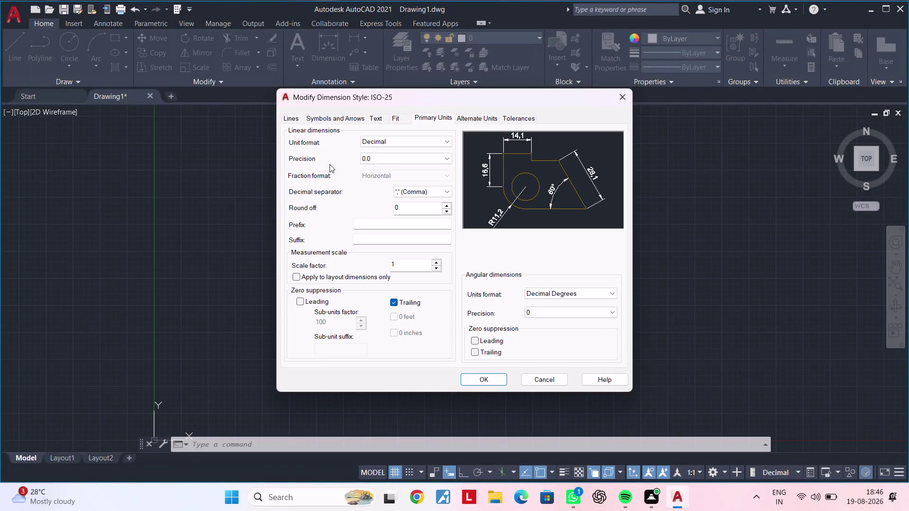
Switch the ISO-25 dimension style dialog to its Text settings, where height shows 2.5.
click(378, 120)
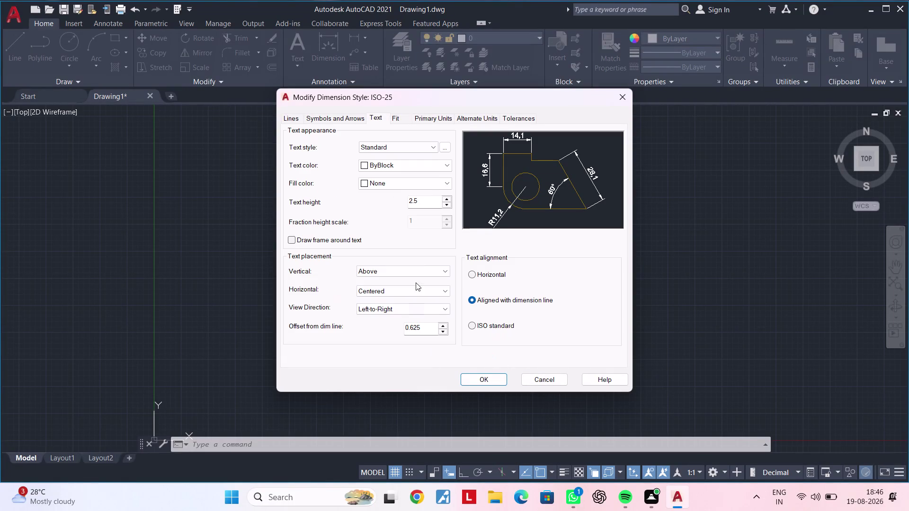
scroll(up, 3)
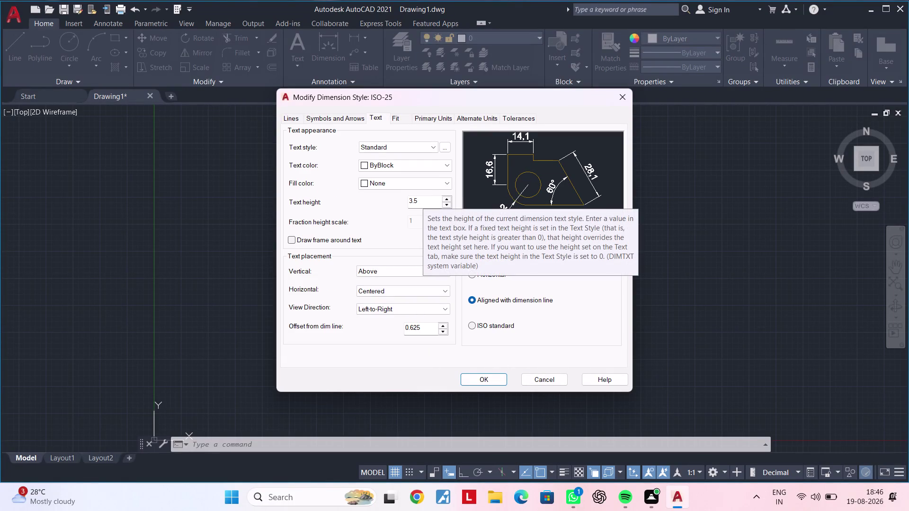
scroll(down, 3)
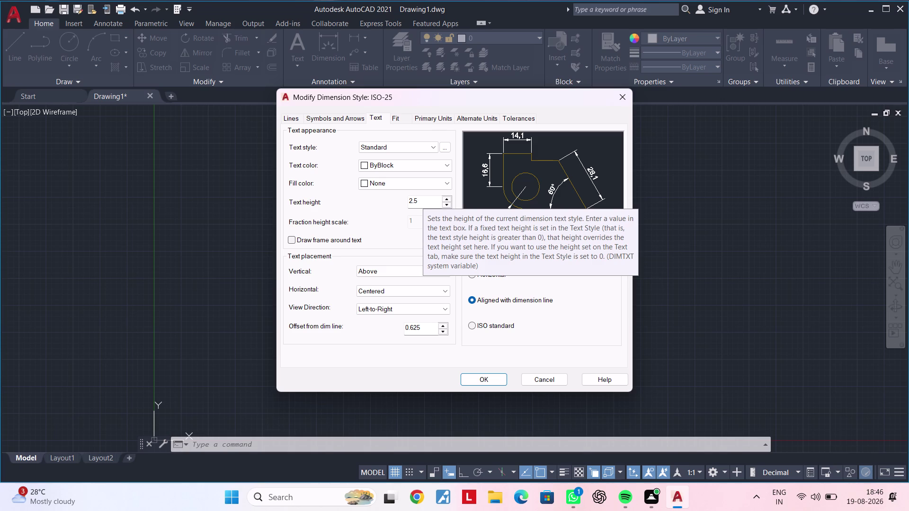
Replace the ISO-25 text height of 2.5 with 10 and accept the change.
click(447, 197)
triple_click(448, 197)
click(447, 197)
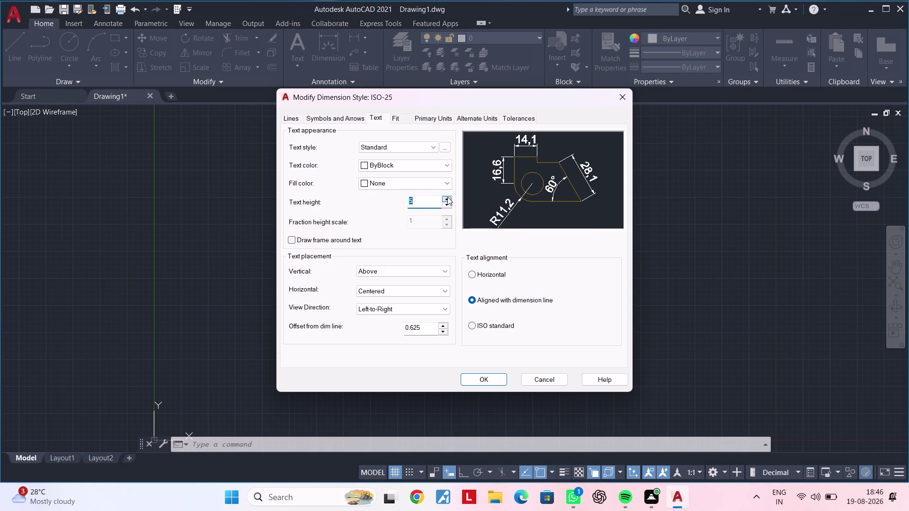
click(447, 197)
click(448, 197)
scroll(up, 3)
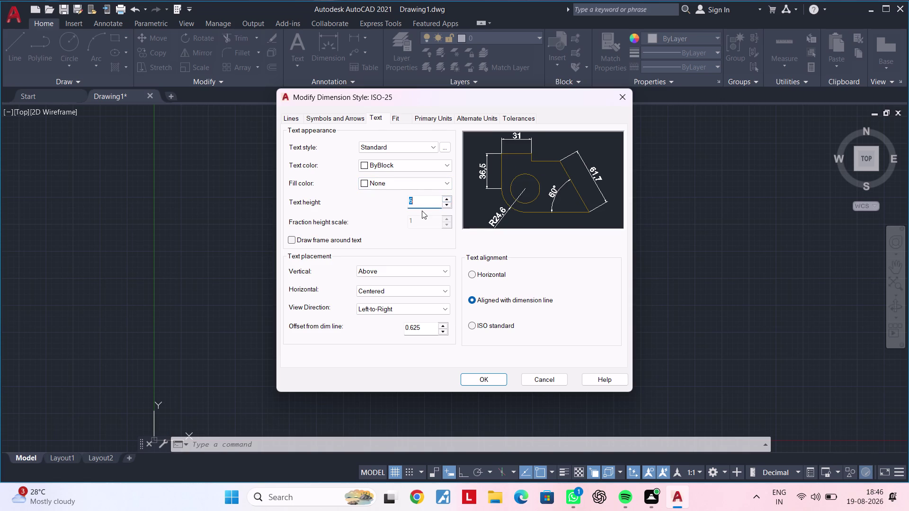
scroll(up, 3)
click(446, 201)
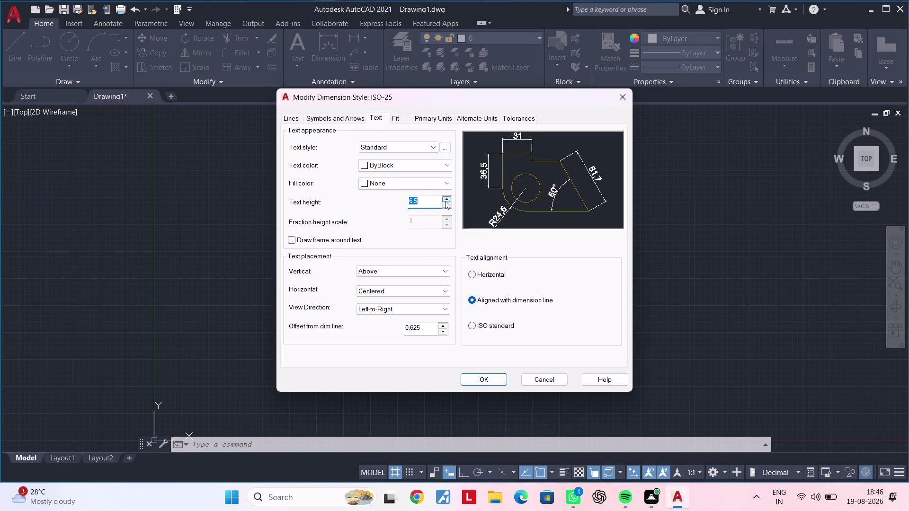
click(446, 201)
drag(423, 203, 366, 203)
key(BackSpace)
text(10)
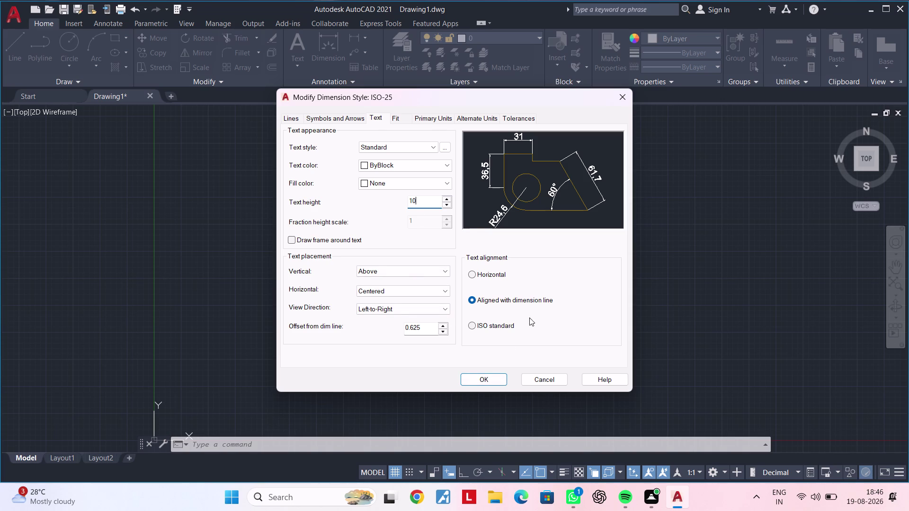
click(486, 376)
Make ISO-25 the current dimension style, close the style manager, and pan the drawing.
click(600, 185)
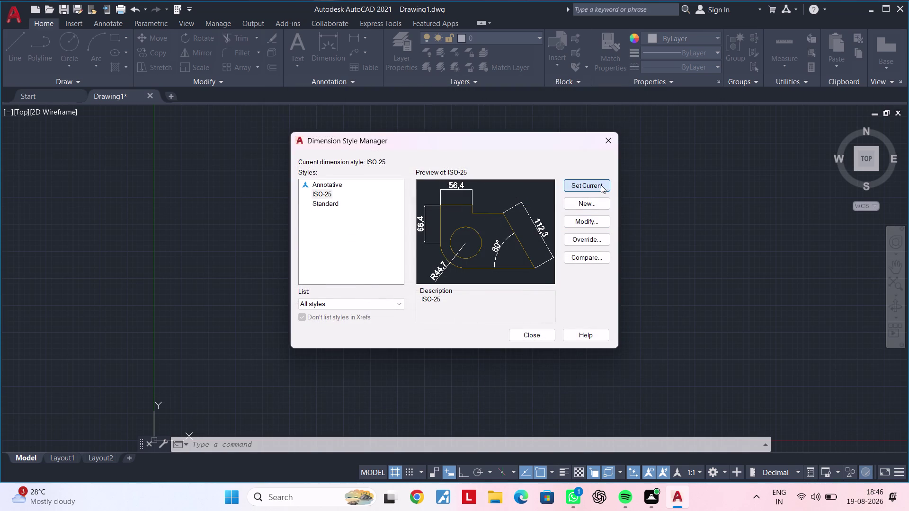
triple_click(601, 185)
click(542, 339)
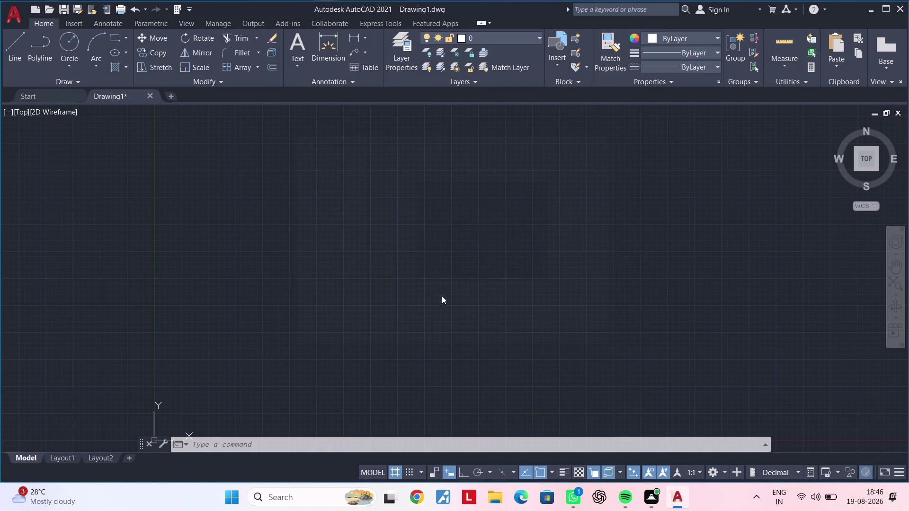
scroll(down, 3)
middle_drag(407, 292, 224, 367)
middle_drag(284, 304, 190, 371)
scroll(down, 3)
middle_drag(221, 327, 175, 380)
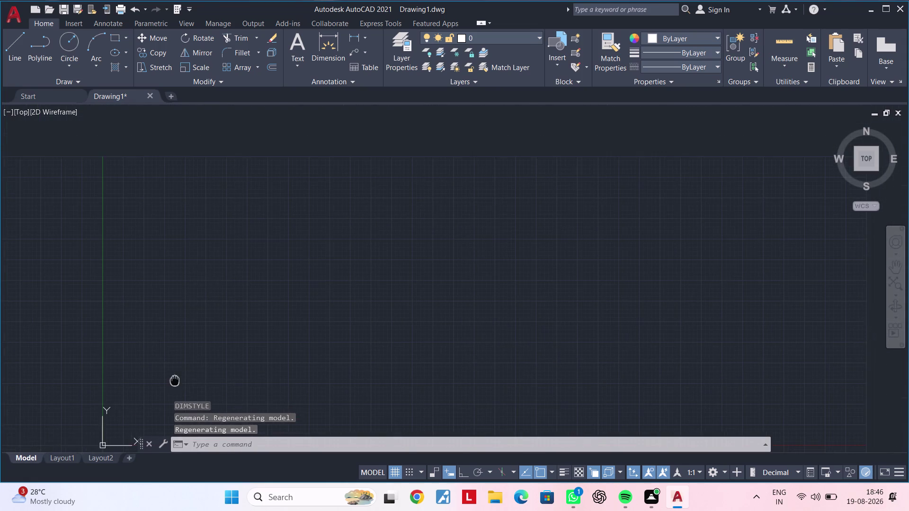
middle_drag(175, 380, 175, 381)
Cancel any pending commands and pan around the empty drawing.
key(Escape)
key(Escape)
key(Escape)
key(Escape)
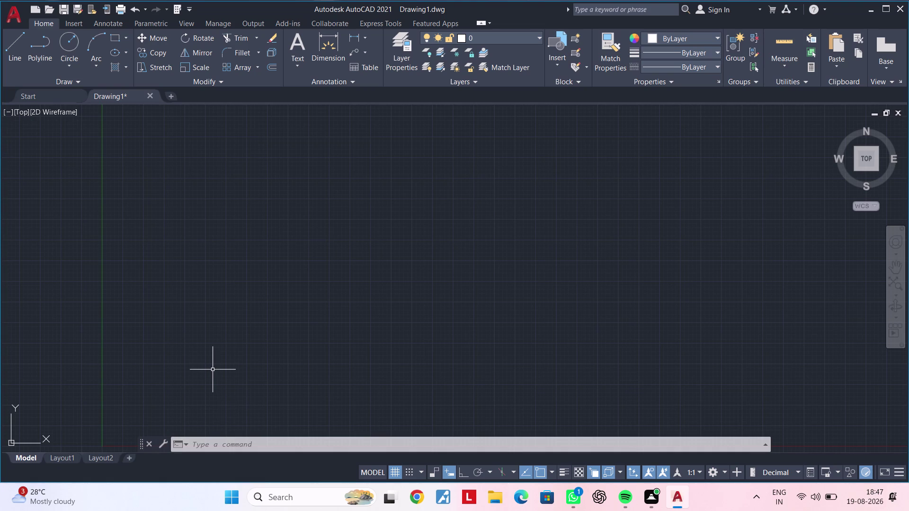
key(Escape)
key(Escape)
scroll(down, 3)
scroll(up, 3)
middle_drag(342, 397, 123, 441)
middle_drag(135, 254, 430, 413)
scroll(down, 3)
middle_drag(360, 298, 342, 314)
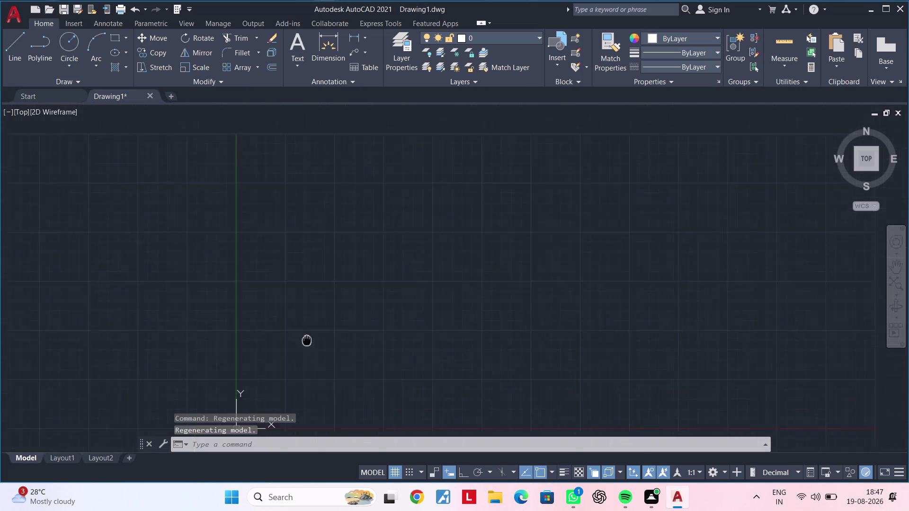
Place a vertical construction line with XL, V.
middle_drag(342, 314, 238, 378)
middle_drag(328, 226, 251, 303)
key(Escape)
key(Escape)
key(x)
key(l)
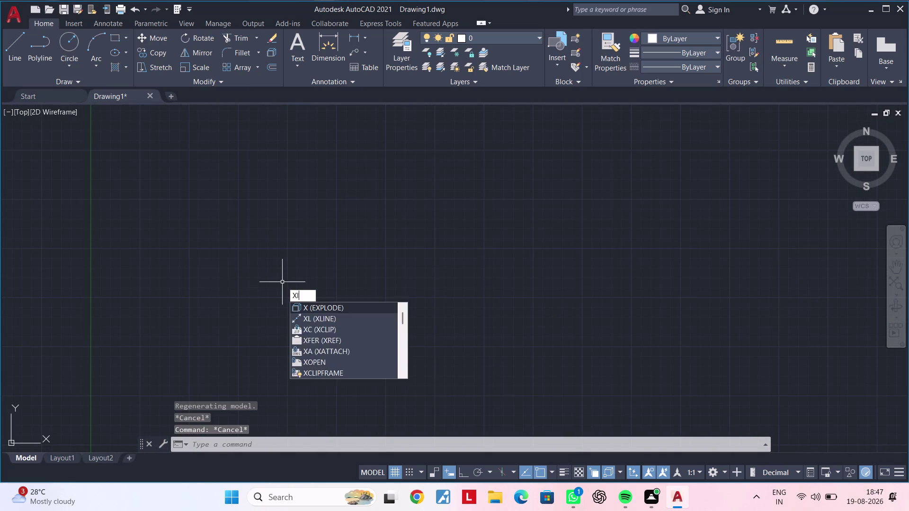
key(space)
text(v)
key(space)
click(307, 228)
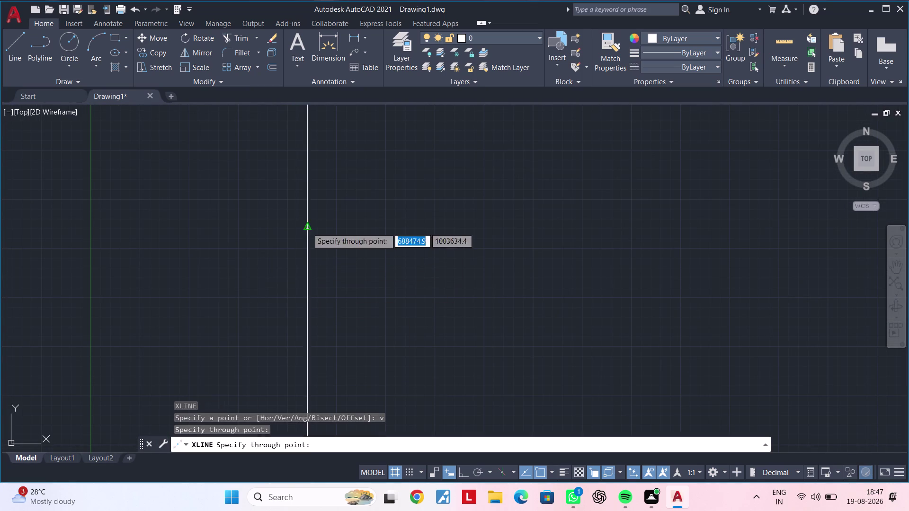
key(Escape)
Place a horizontal construction line crossing it with XL, H.
scroll(down, 3)
middle_drag(382, 281, 334, 335)
key(Escape)
key(Escape)
scroll(up, 3)
key(x)
key(l)
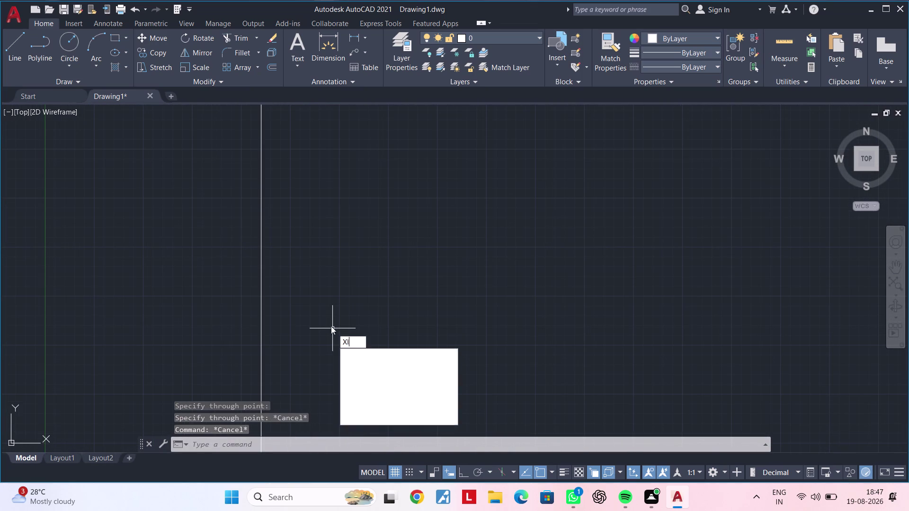
key(space)
text(h)
key(space)
click(263, 169)
key(Escape)
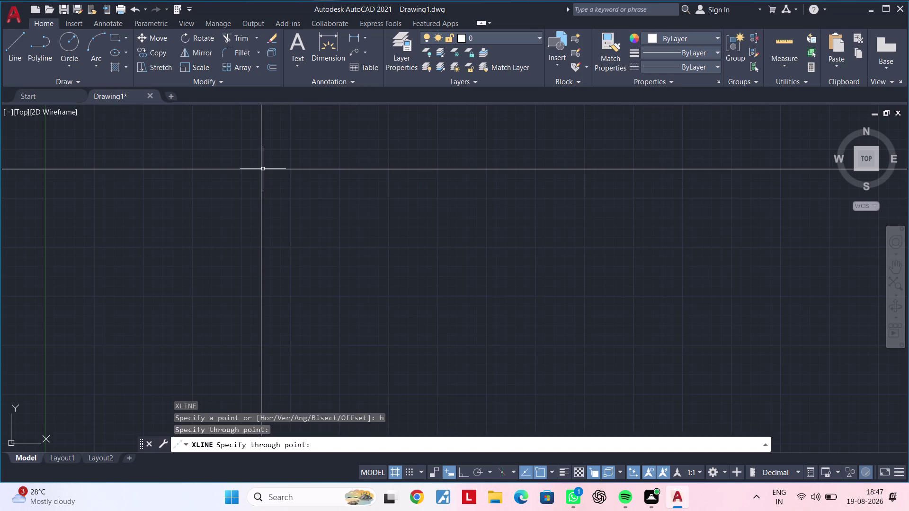
key(Escape)
key(Escape)
Fence-trim the line ends left of and above the intersection, leaving a single corner.
middle_drag(264, 169, 271, 230)
scroll(up, 3)
middle_drag(287, 223, 273, 250)
middle_click(274, 249)
key(Escape)
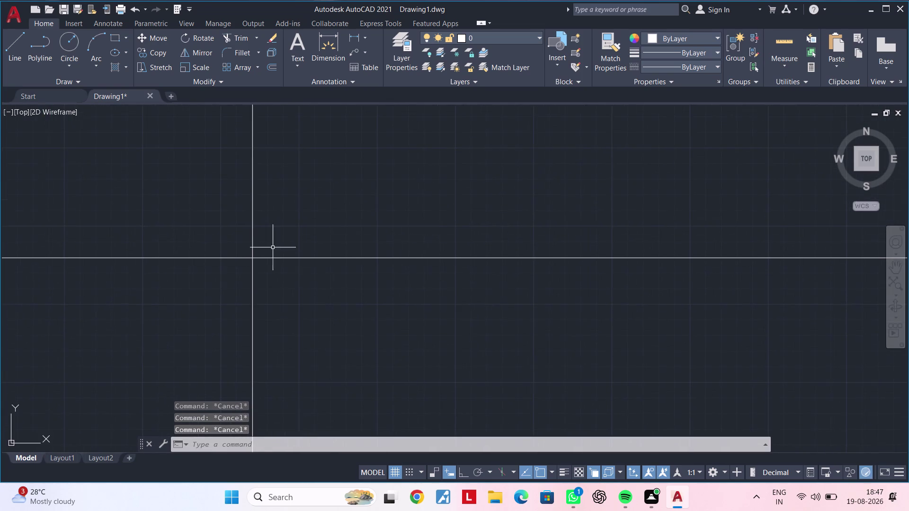
key(Escape)
middle_drag(278, 243, 275, 230)
key(Escape)
key(t)
text(r)
key(space)
drag(271, 200, 244, 225)
drag(235, 233, 230, 238)
drag(225, 247, 224, 250)
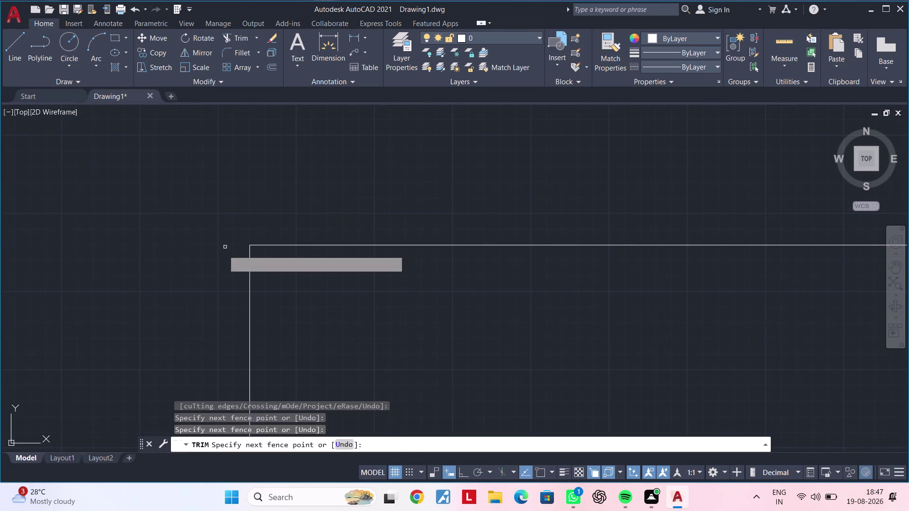
drag(224, 250, 221, 255)
click(221, 255)
key(Escape)
key(Escape)
Pan the view and start the offset command with OF.
scroll(up, 3)
middle_drag(224, 254, 249, 242)
scroll(up, 3)
middle_drag(242, 235, 252, 277)
key(Escape)
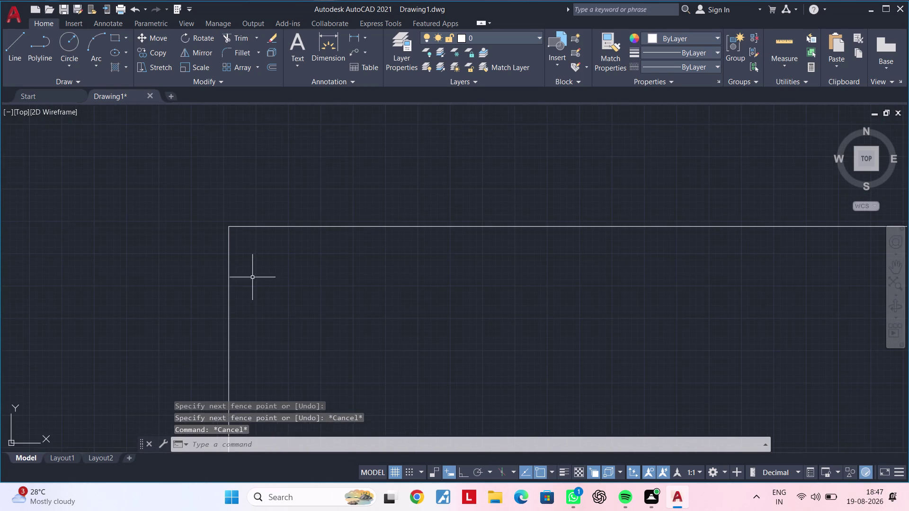
key(Escape)
text(of)
key(space)
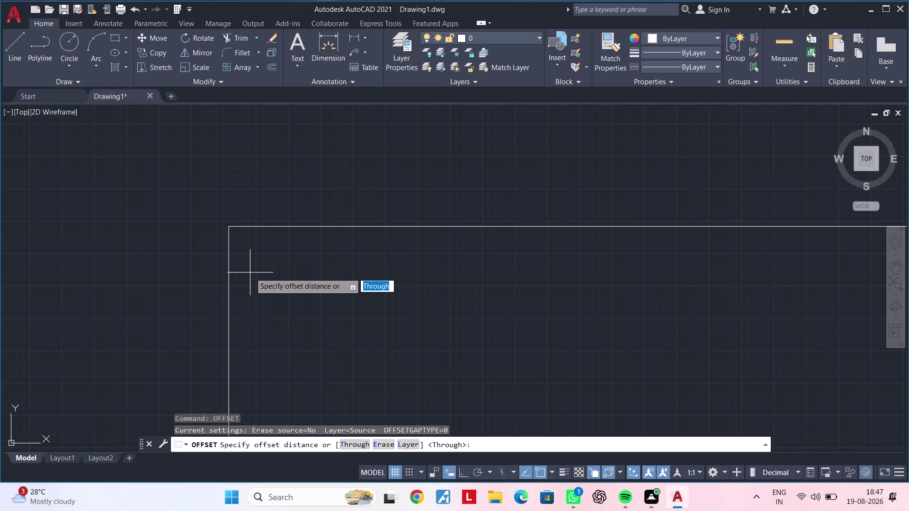
Offset the corner's vertical line 55 units to the right.
text(55)
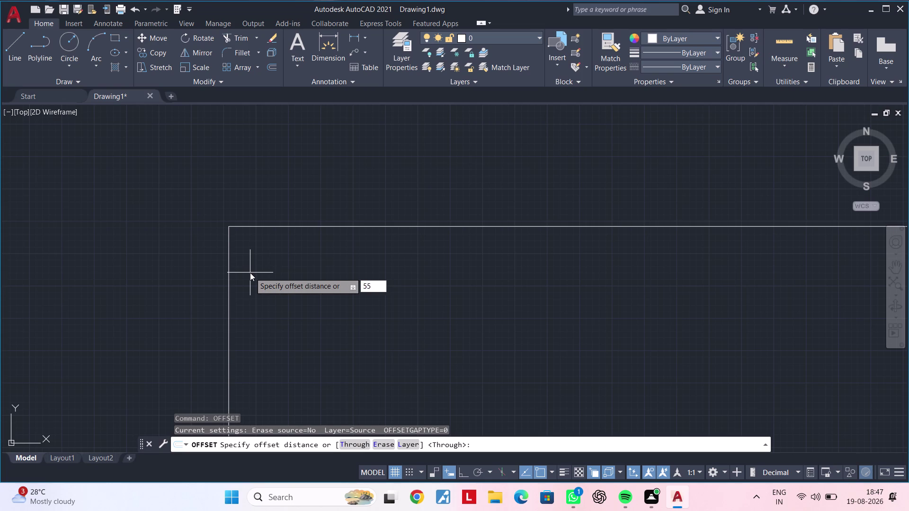
key(Return)
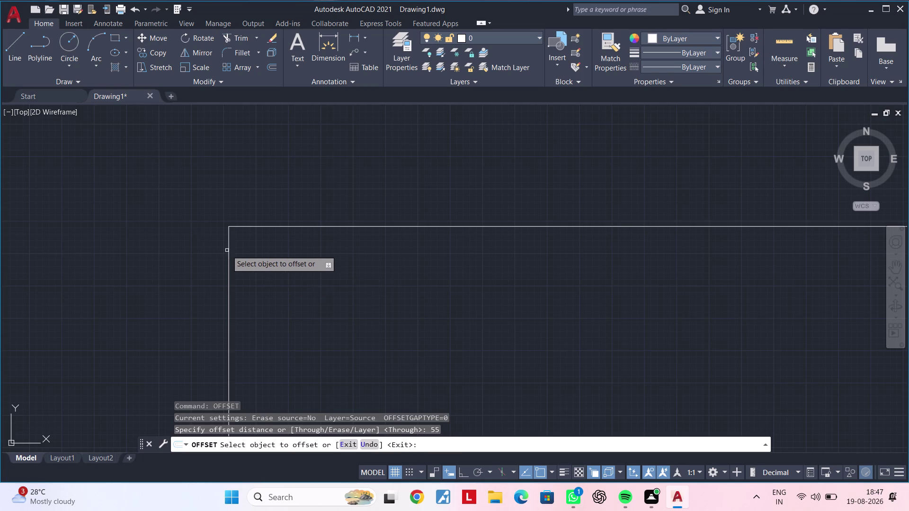
click(228, 252)
click(368, 261)
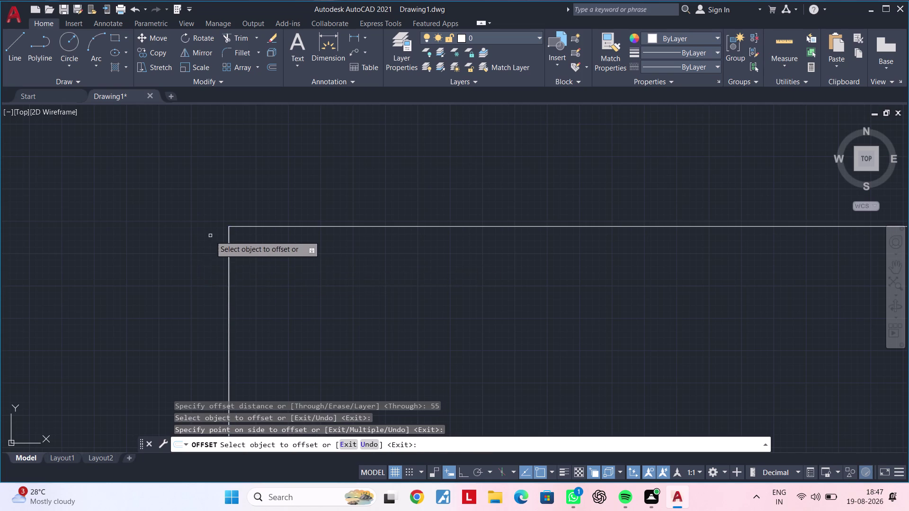
scroll(up, 3)
scroll(up, 3)
middle_drag(335, 162, 193, 375)
scroll(up, 3)
middle_drag(169, 335, 235, 306)
scroll(up, 3)
middle_drag(221, 263, 162, 353)
End the offset command and clear any pending commands.
key(Escape)
key(Escape)
key(Escape)
key(Escape)
key(Escape)
key(Escape)
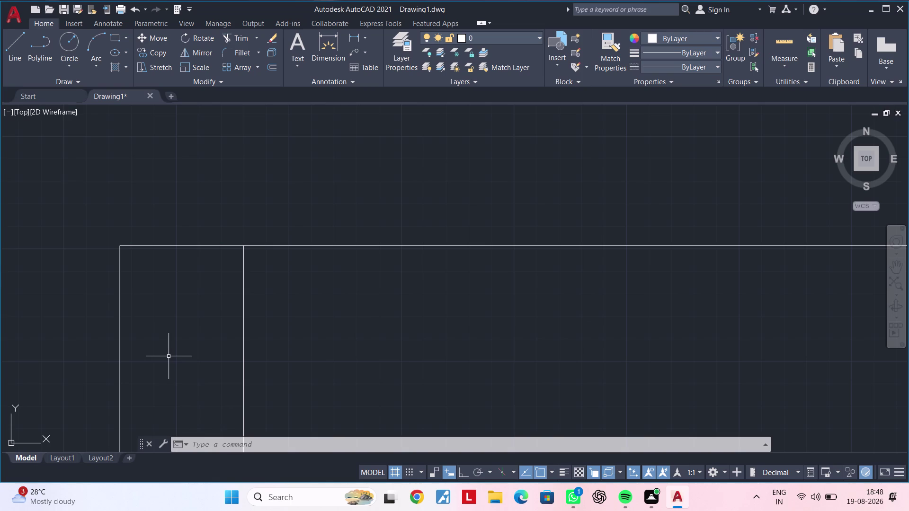
key(Escape)
key(Escape)
key(Escape)
key(Escape)
key(Escape)
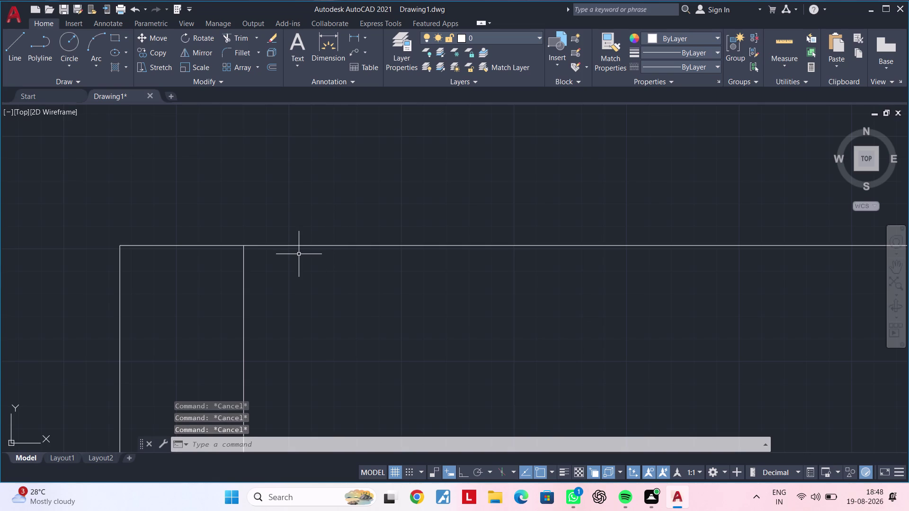